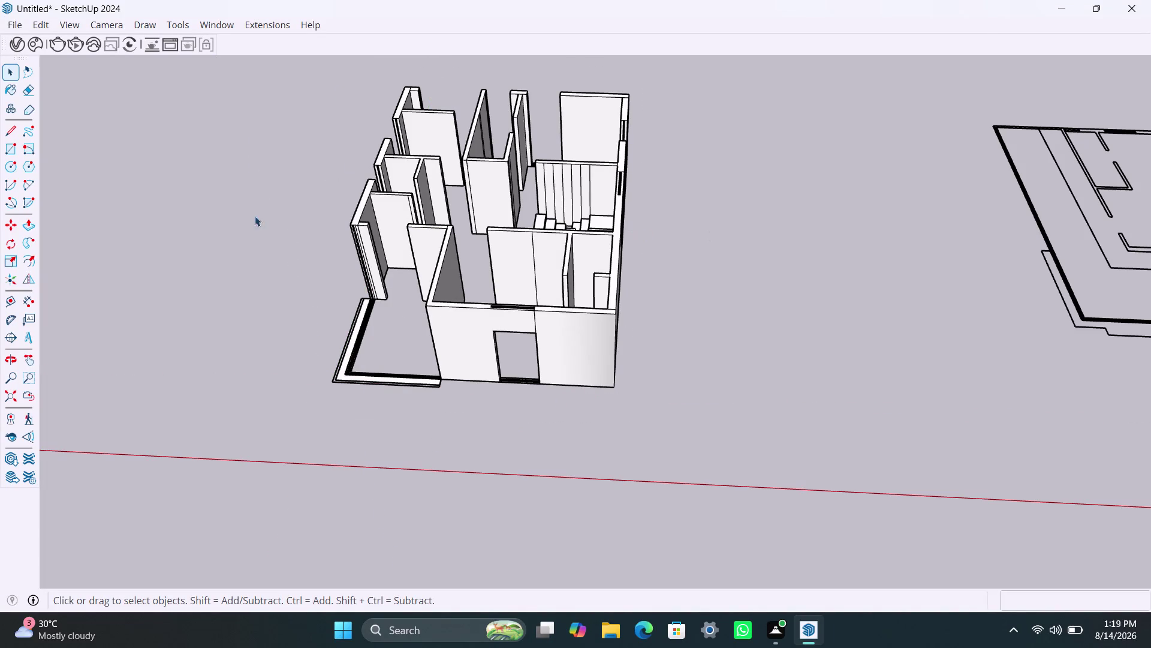
Box-select all the extruded walls and the staircase and combine them into one group.
scroll(down, 3)
middle_drag(453, 214, 412, 443)
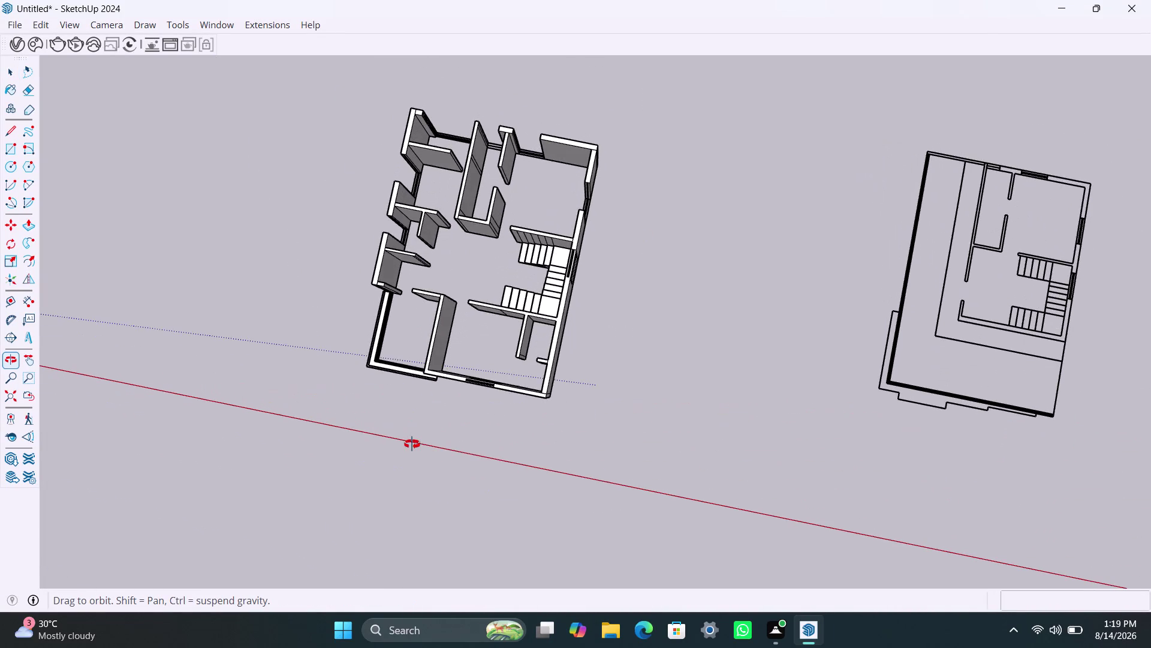
middle_drag(412, 443, 441, 273)
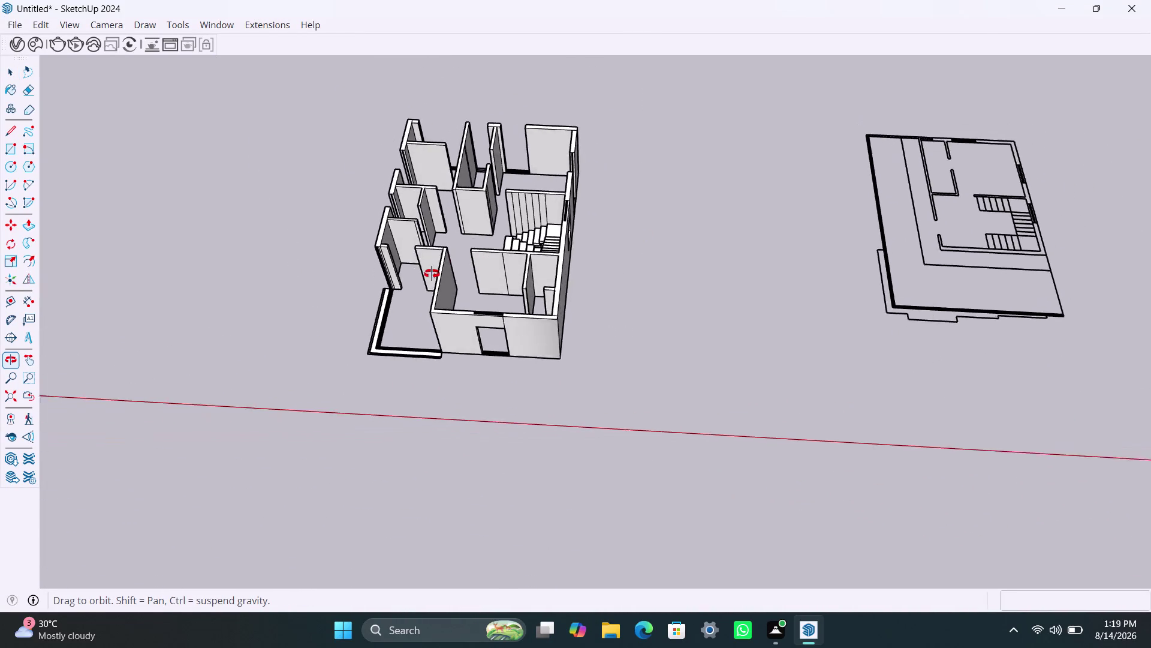
middle_drag(440, 274, 324, 332)
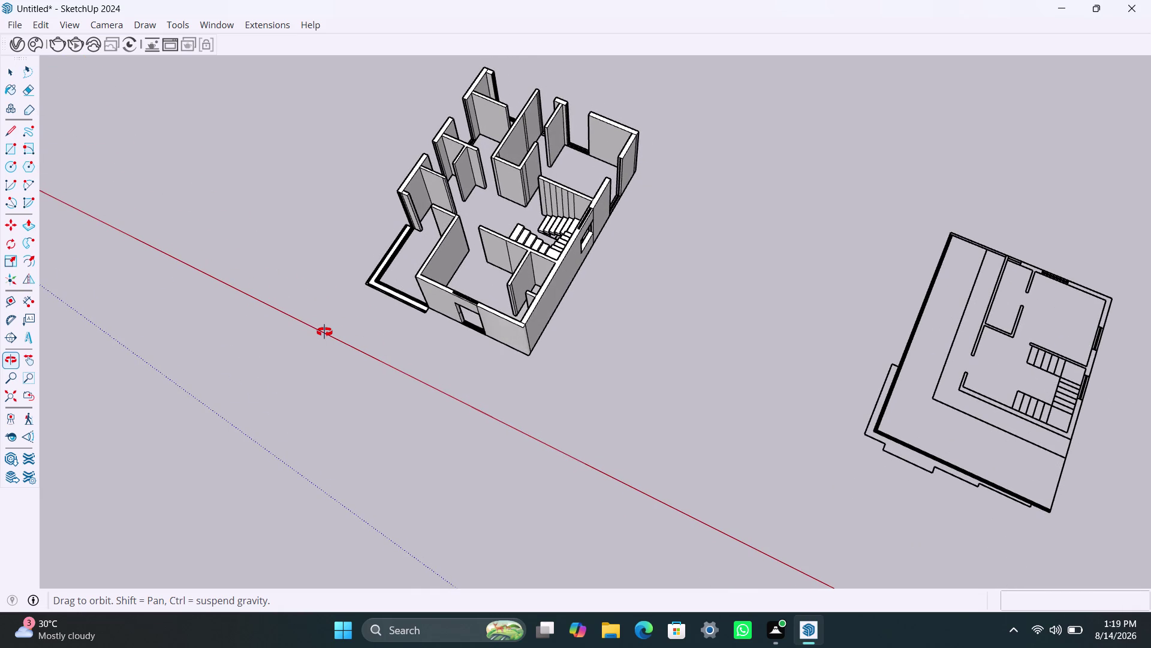
middle_drag(325, 332, 490, 327)
drag(341, 93, 354, 354)
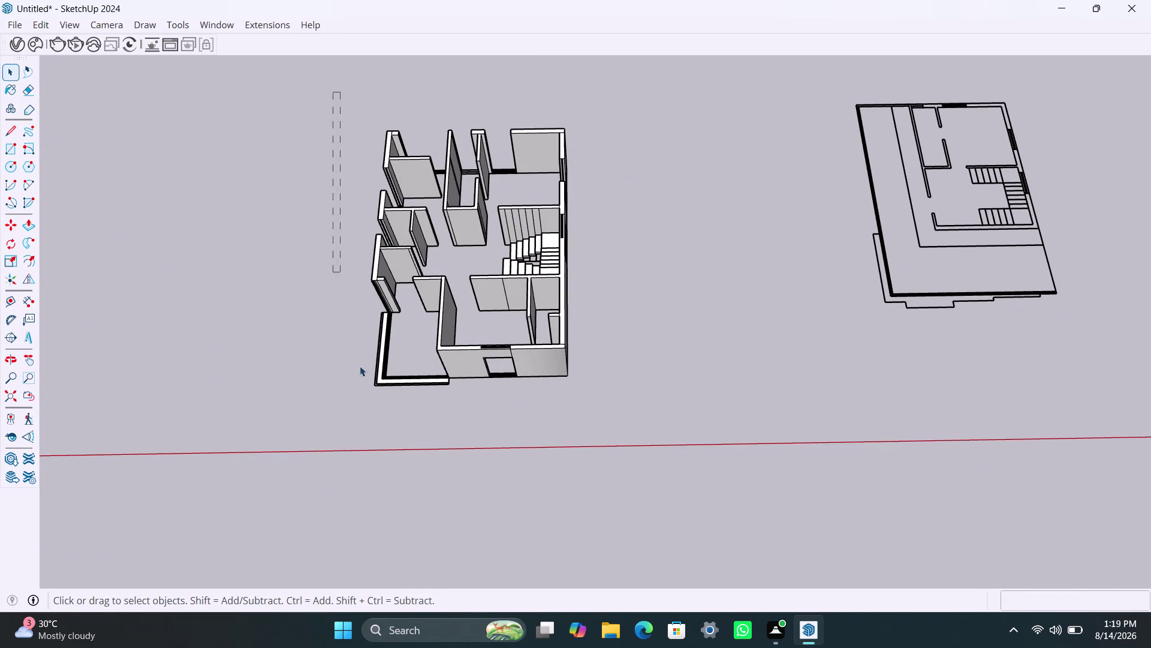
drag(354, 354, 610, 397)
right_click(521, 363)
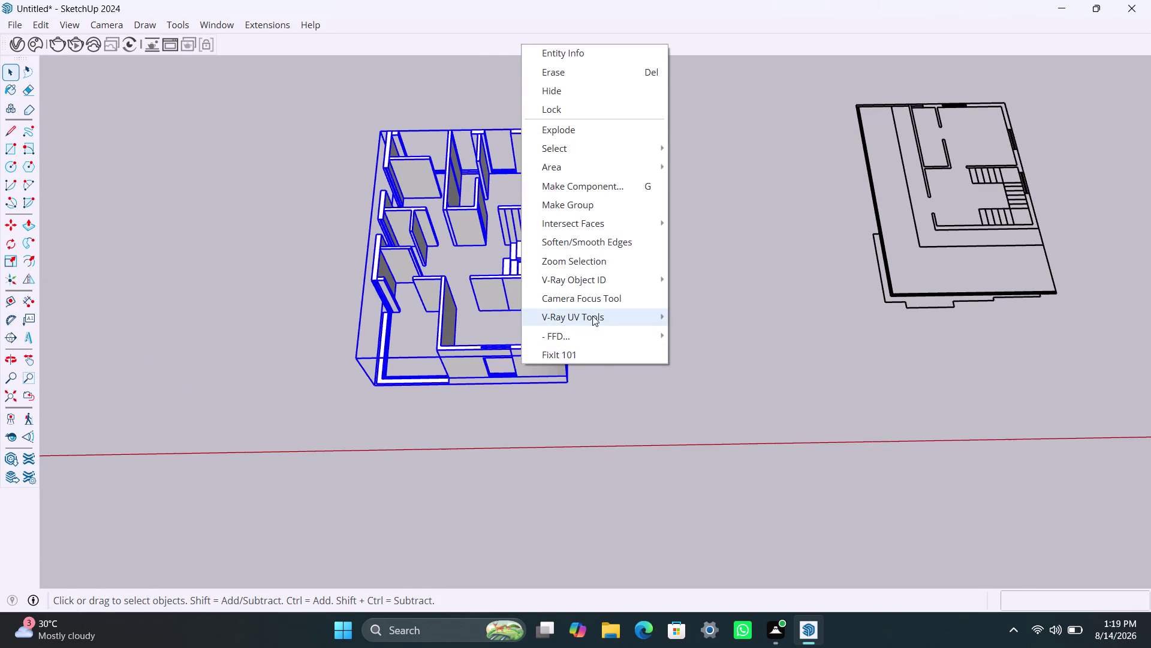
click(599, 363)
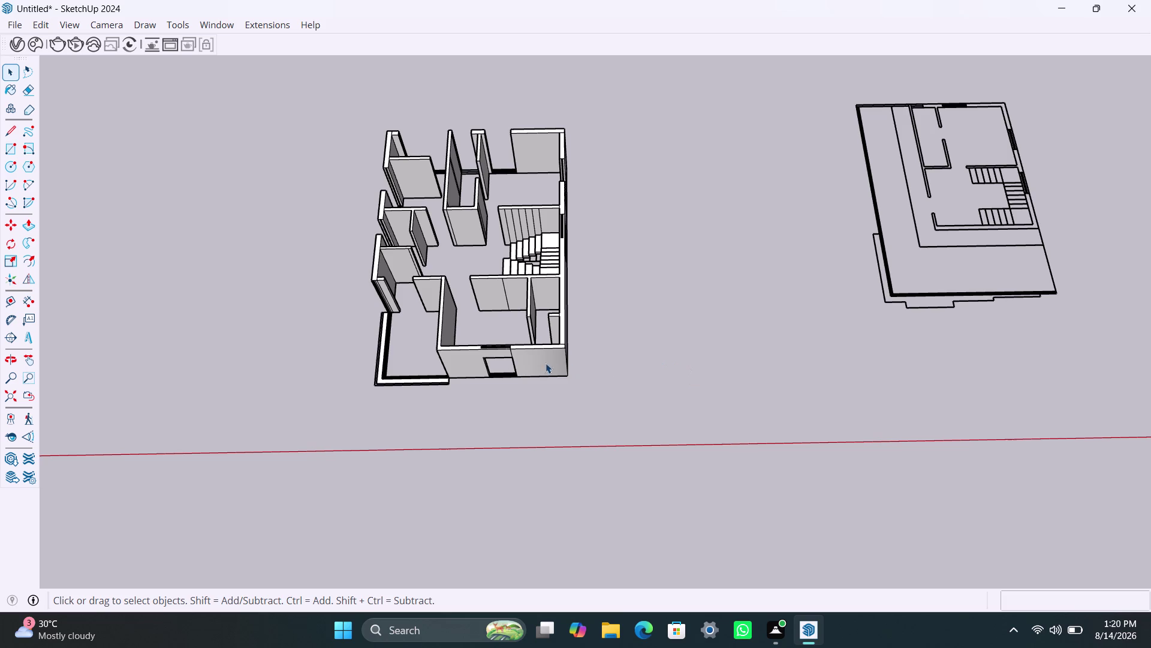
drag(316, 117, 613, 405)
right_click(550, 373)
click(606, 365)
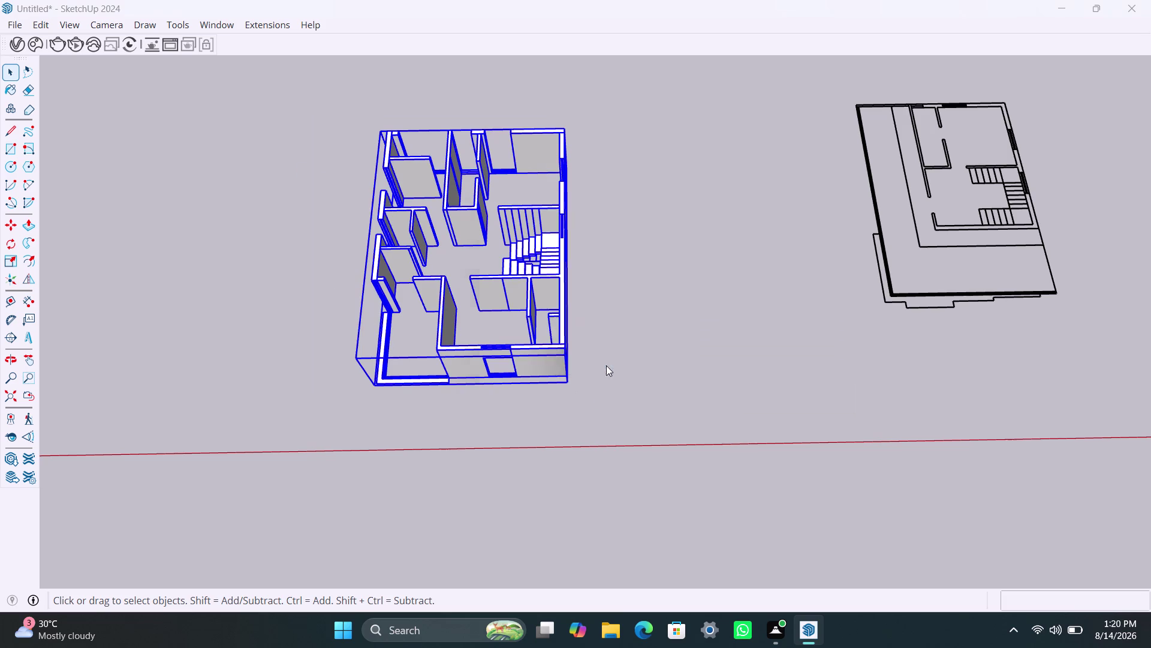